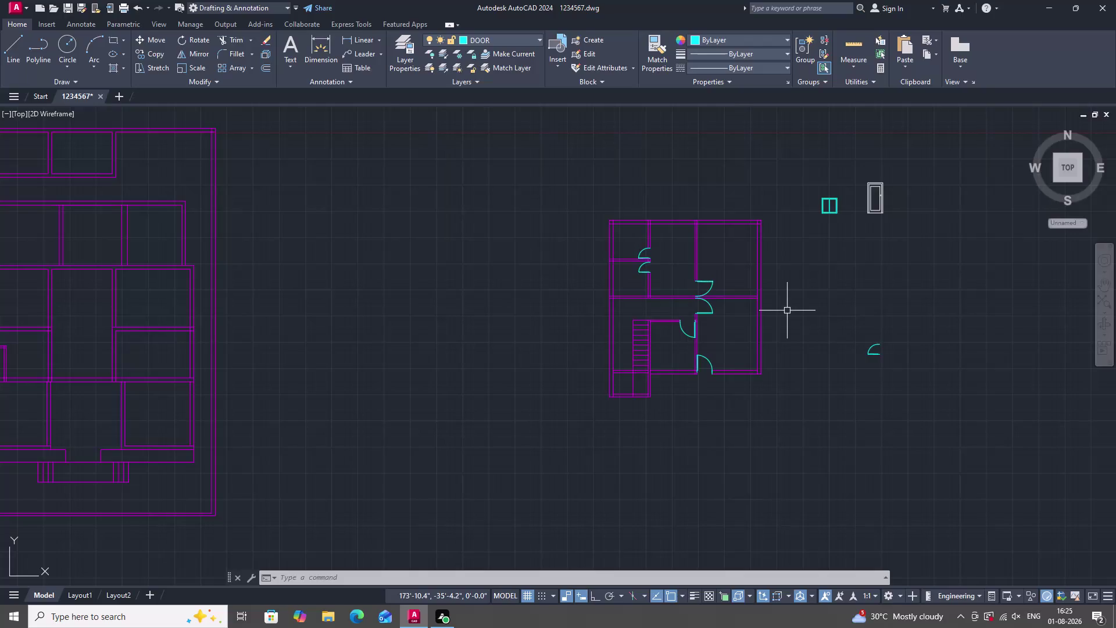
Zoom around the plan, then window-select the spare cyan door symbol to its right.
scroll(up, 3)
scroll(down, 3)
scroll(up, 3)
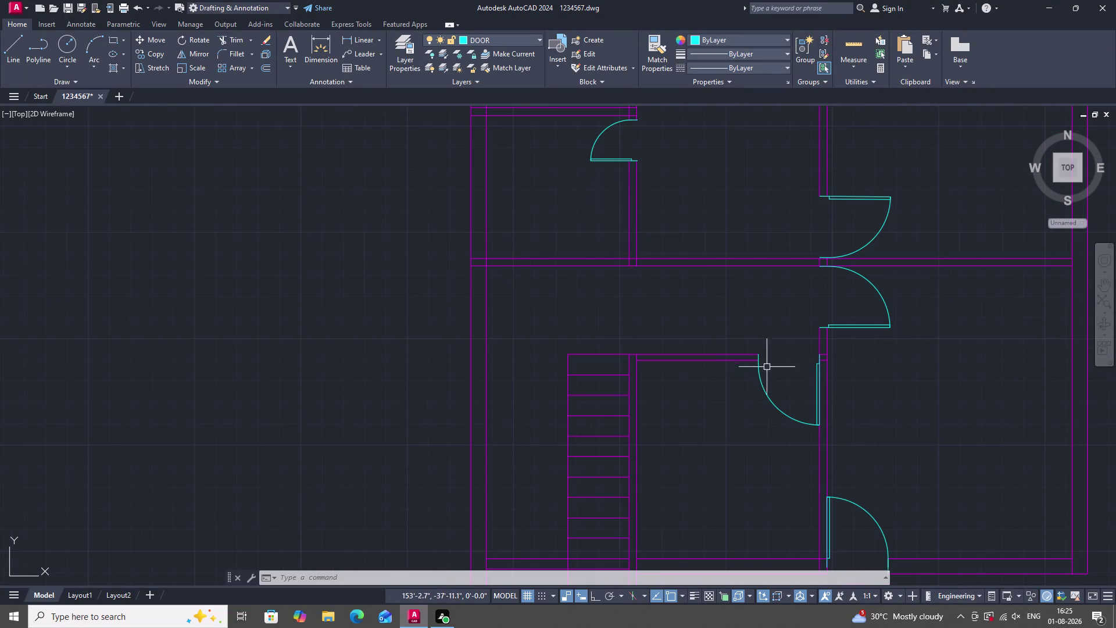
scroll(down, 3)
scroll(up, 3)
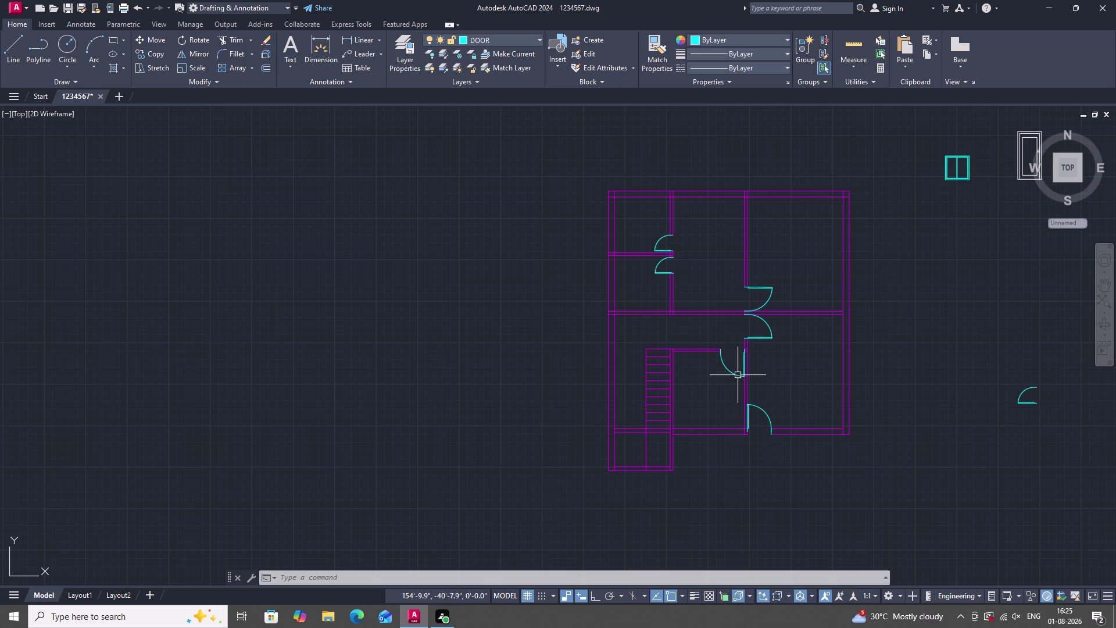
scroll(up, 3)
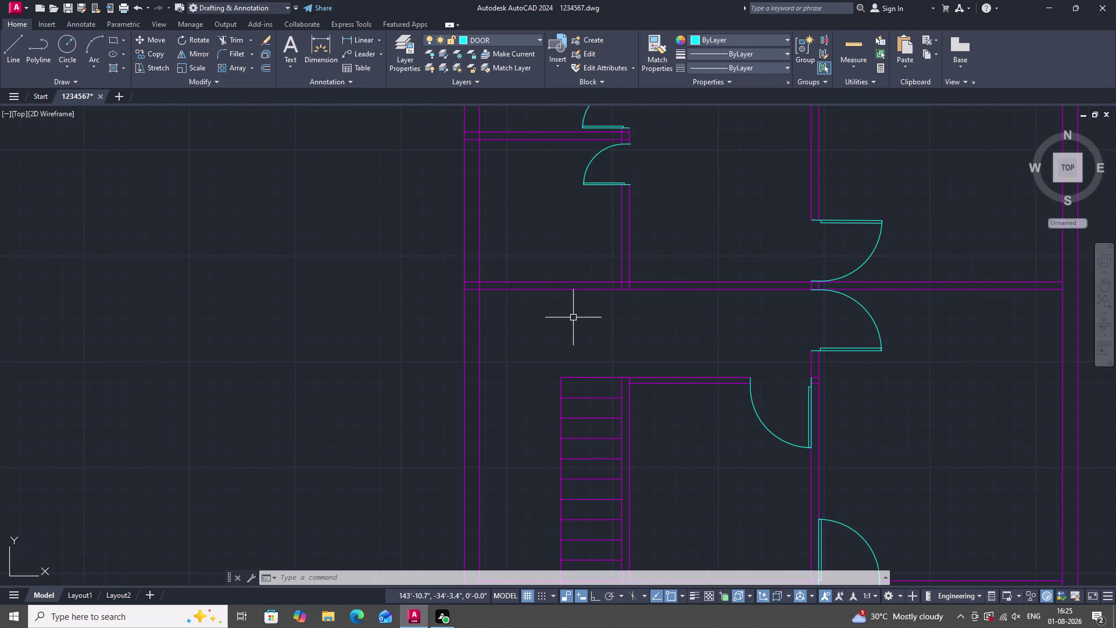
scroll(down, 3)
scroll(up, 3)
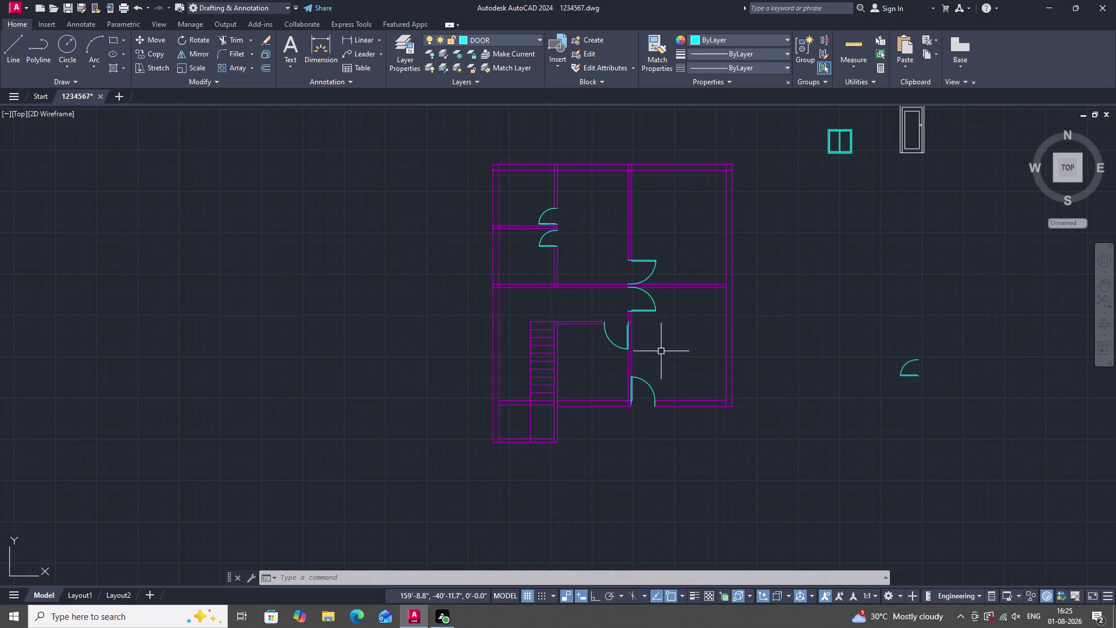
drag(855, 326, 968, 403)
click(1001, 431)
Start copying the spare door symbol from a base point, then cancel the copy.
scroll(up, 3)
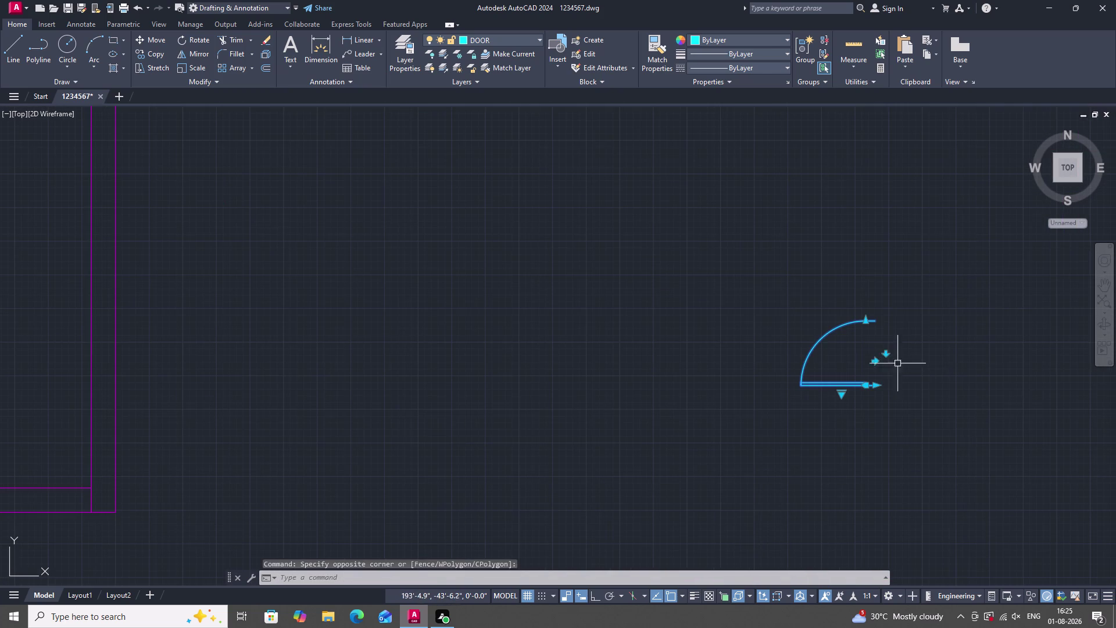
text(co)
key(space)
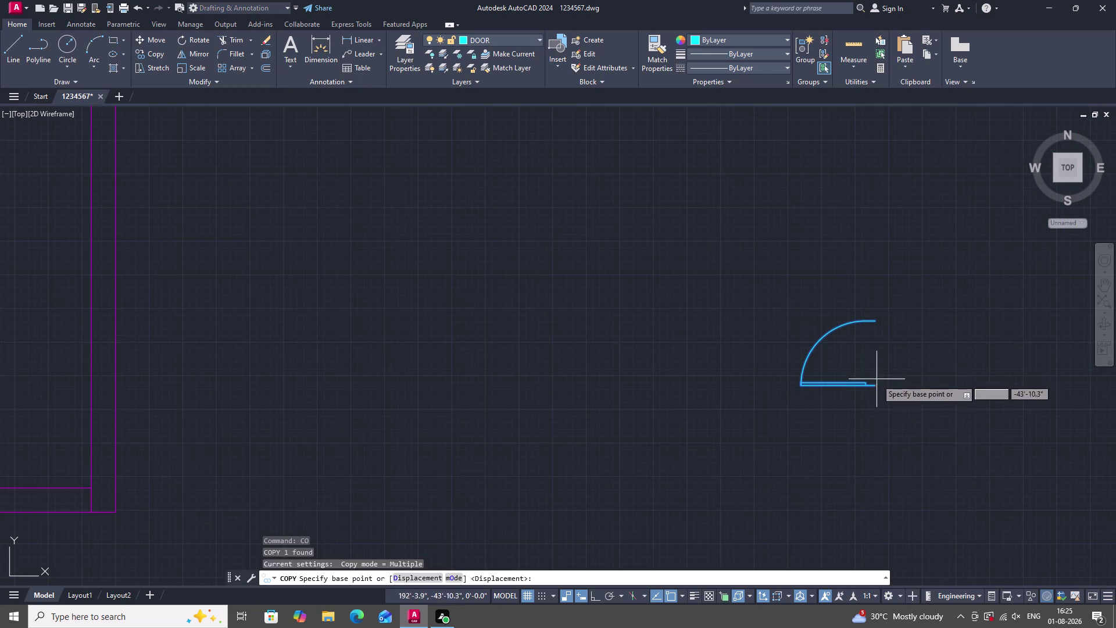
click(874, 386)
scroll(down, 3)
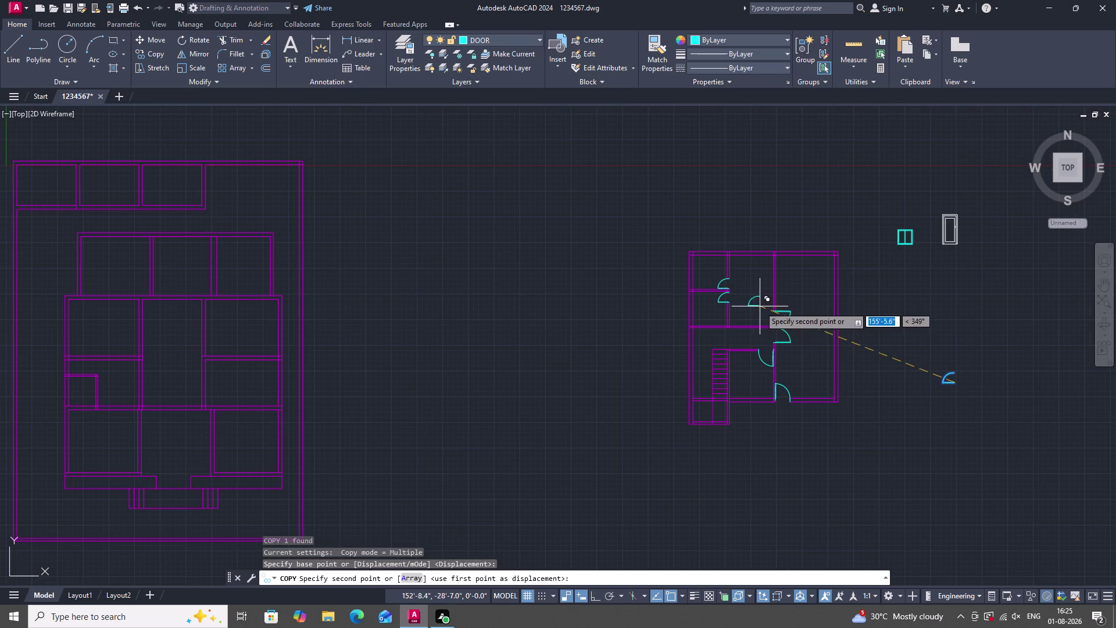
scroll(up, 3)
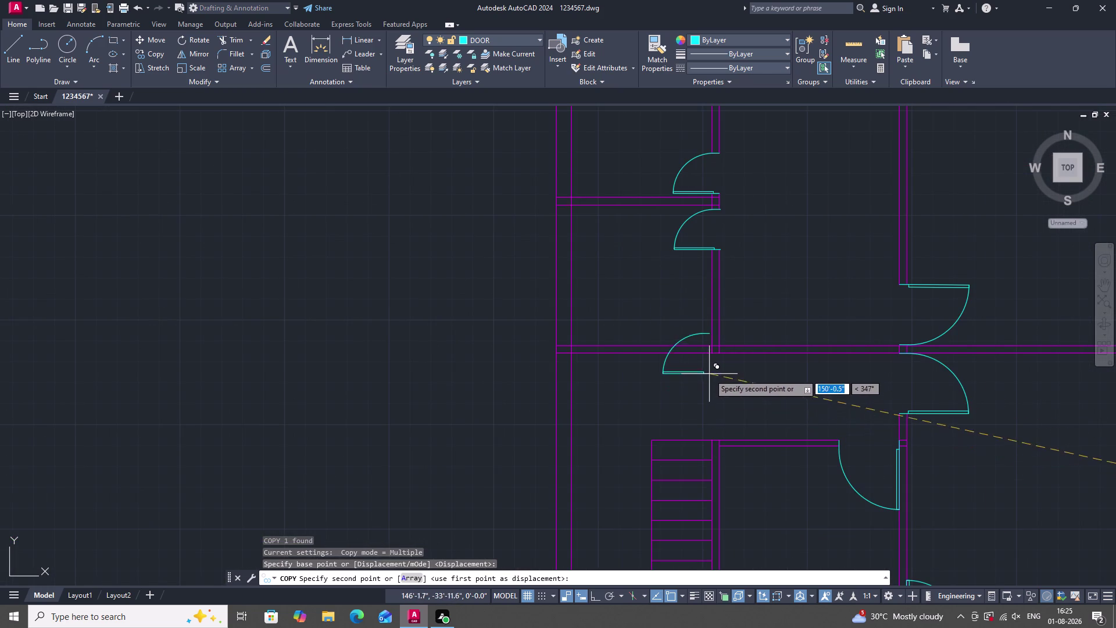
key(Escape)
Copy the lower right-wall door swing from its hinge to beside the inner wall.
drag(995, 446, 989, 439)
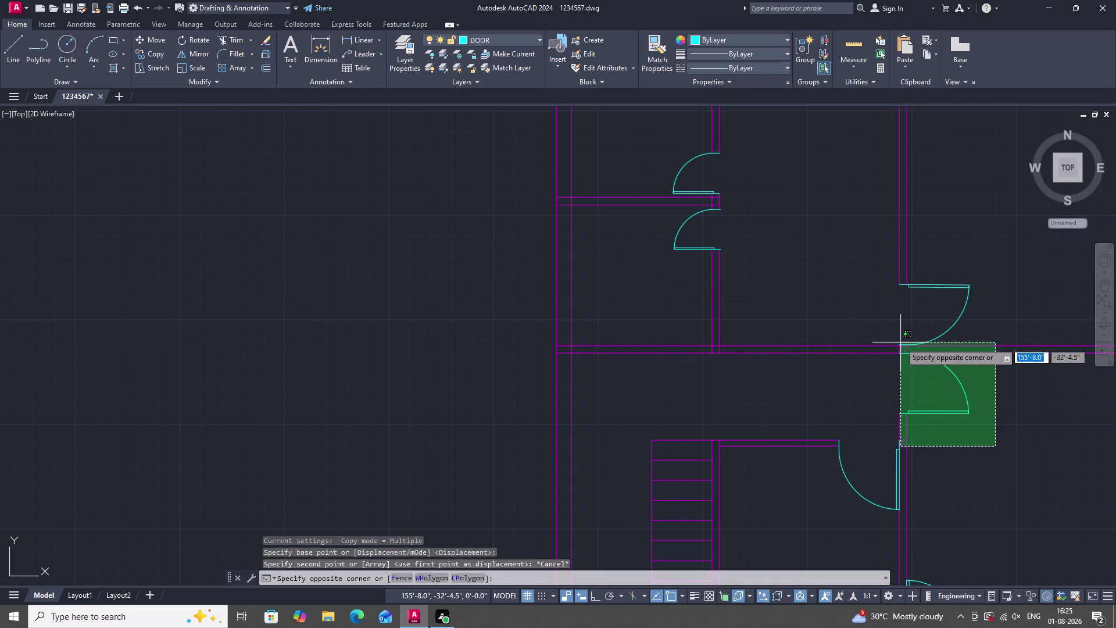
click(969, 404)
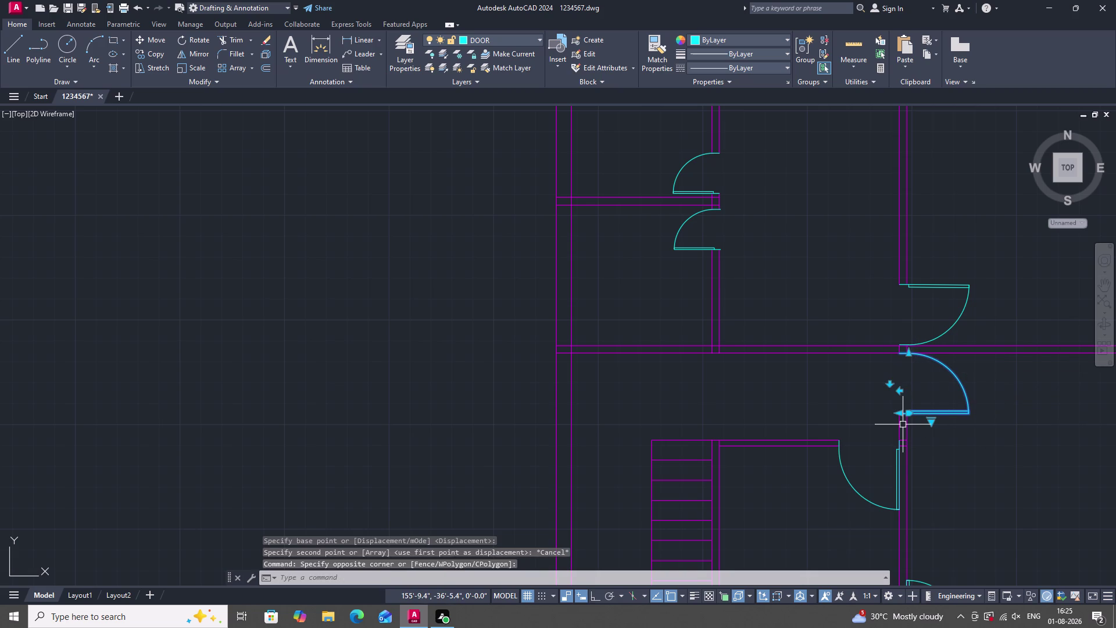
text(co)
key(space)
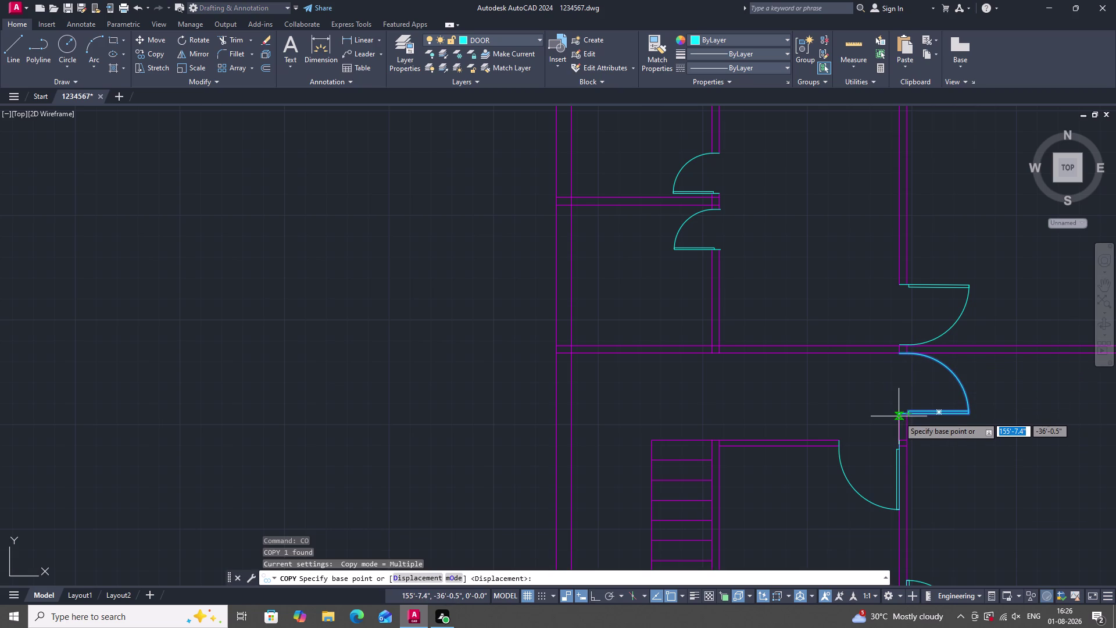
click(899, 415)
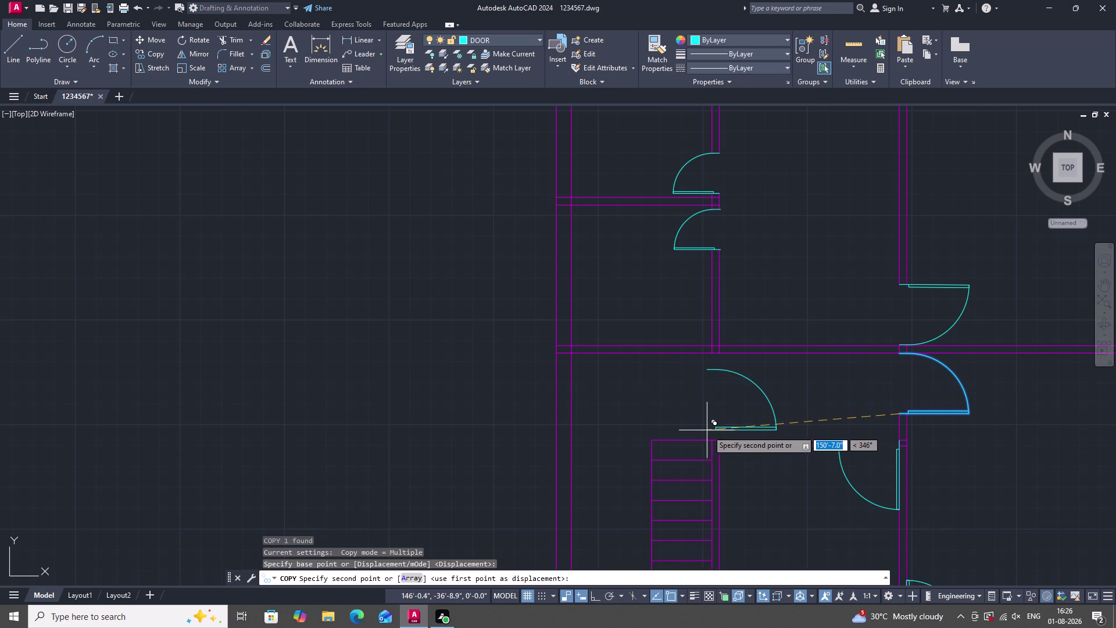
scroll(up, 3)
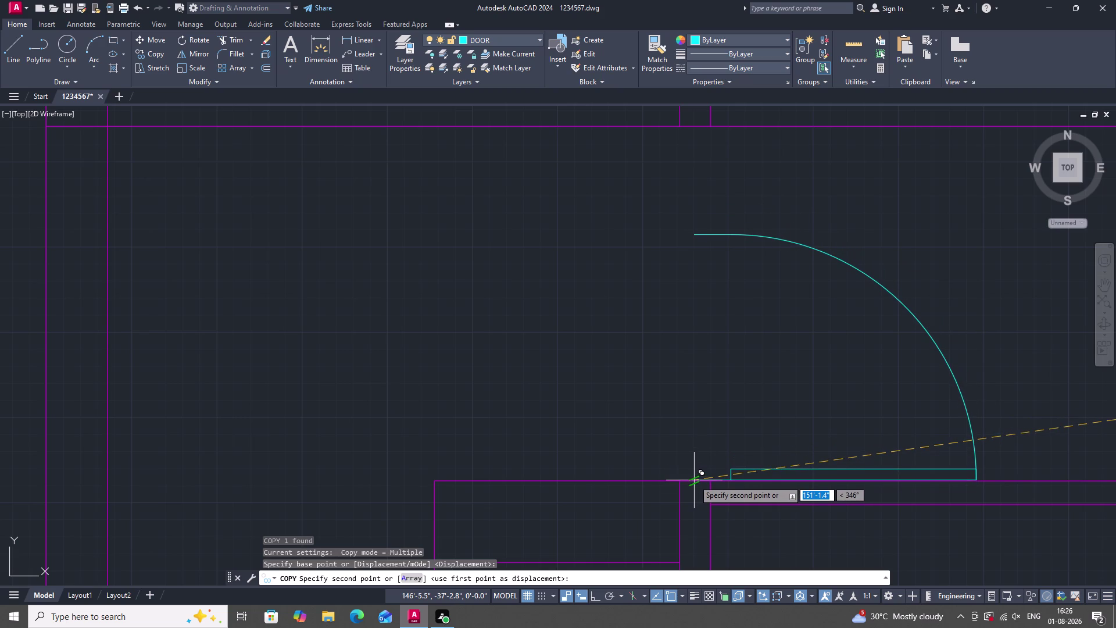
scroll(down, 3)
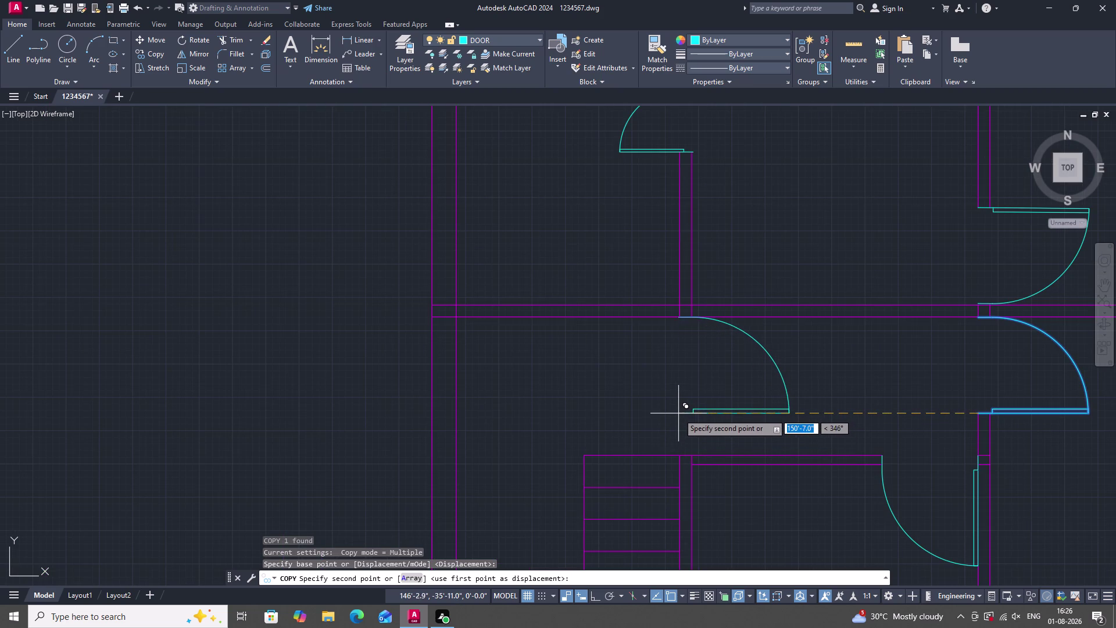
click(678, 413)
End the copy command and select the newly placed door copy.
scroll(down, 3)
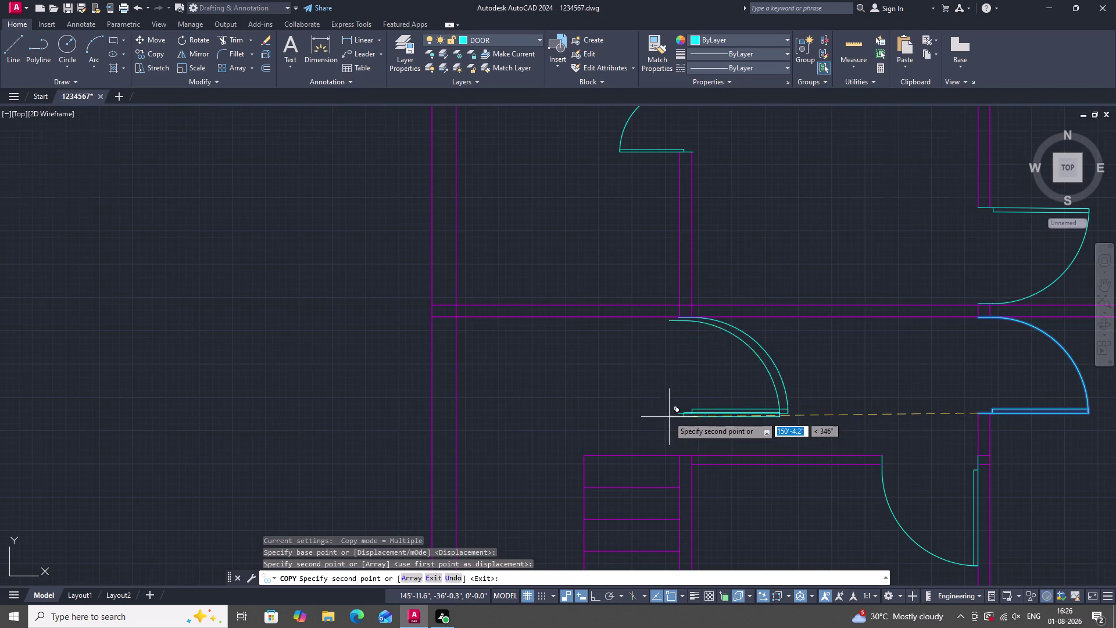
scroll(down, 3)
scroll(up, 3)
key(Escape)
click(709, 413)
click(649, 356)
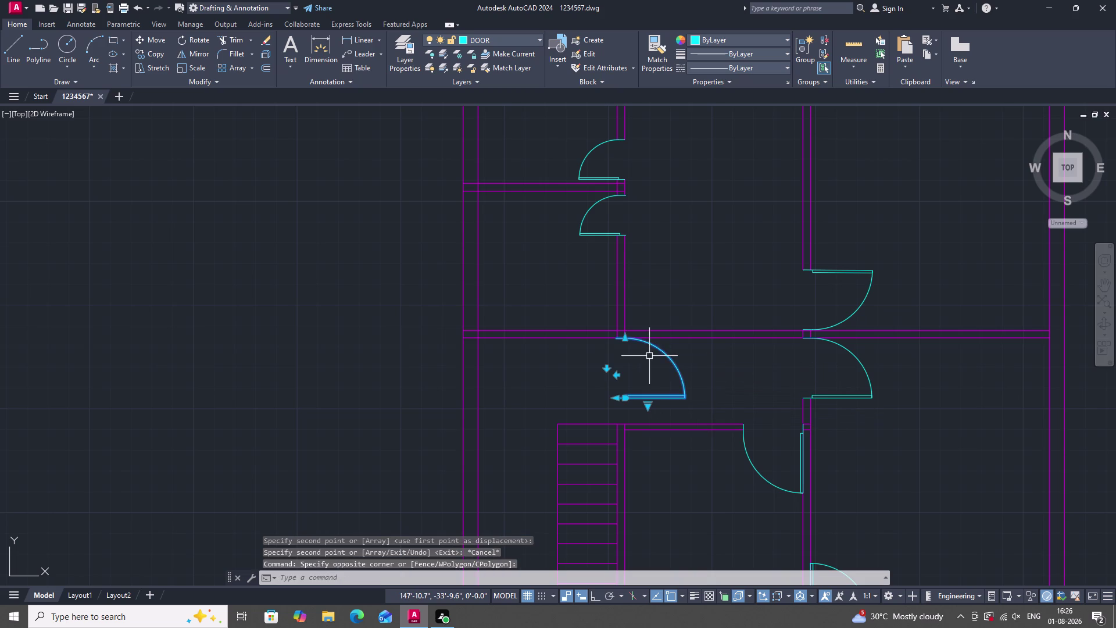
Start rotating the new door copy about a pivot point, then cancel it.
text(ro)
key(Return)
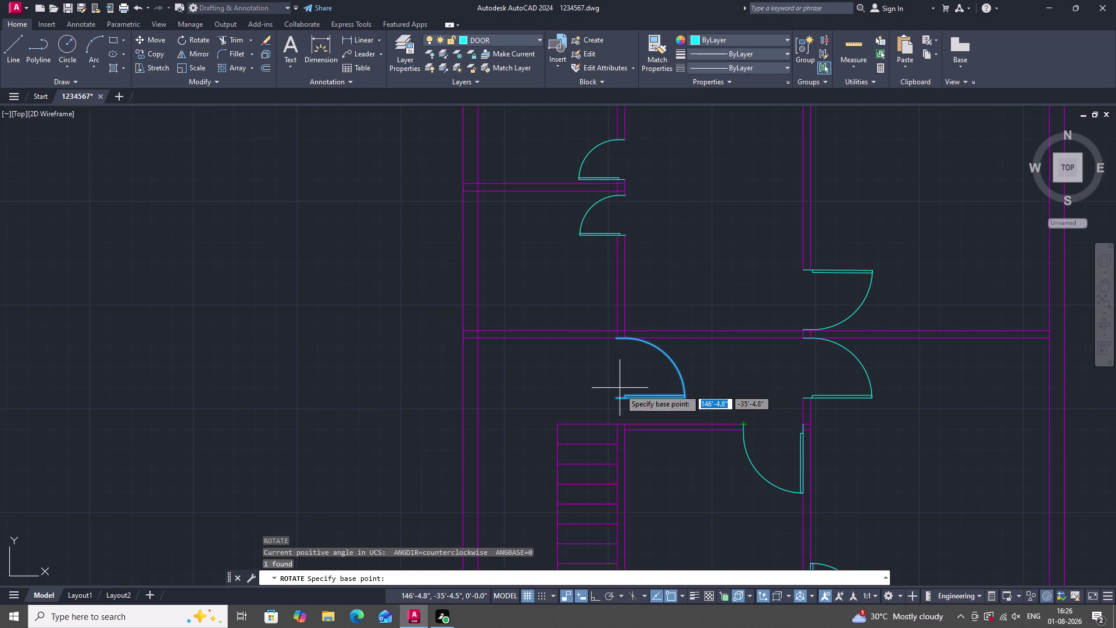
click(616, 340)
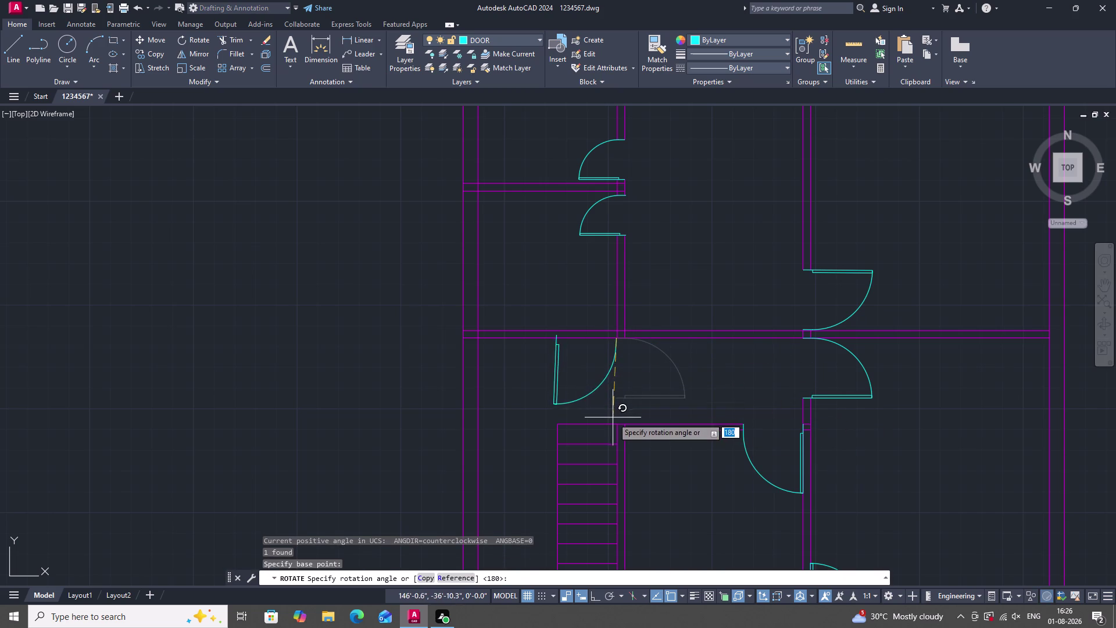
key(Escape)
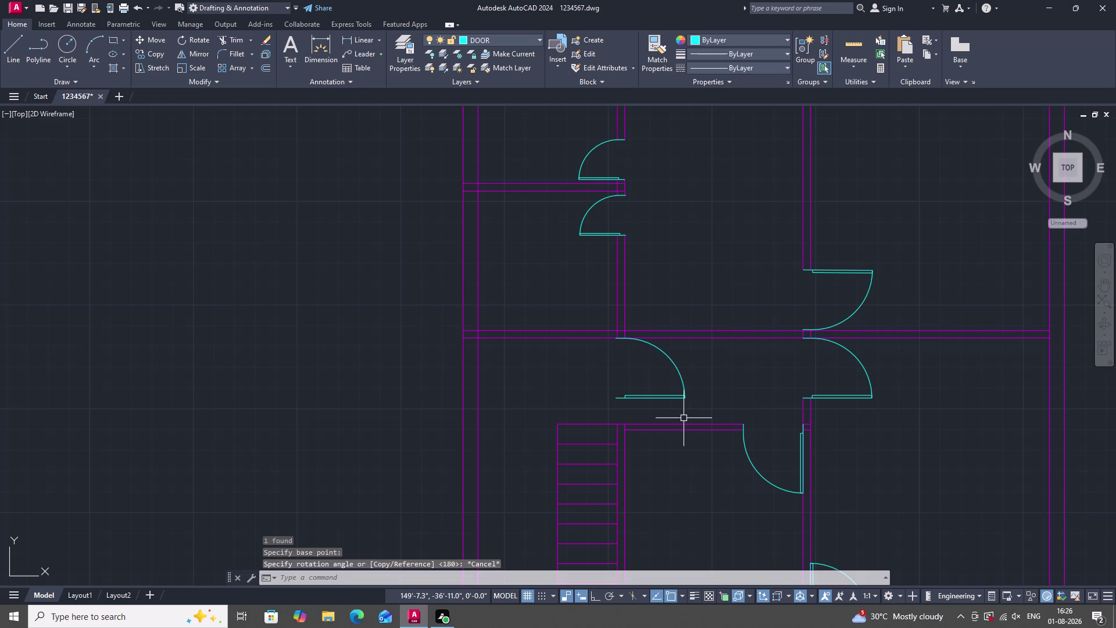
Mirror the corridor door swing about a vertical line through its hinge, erasing the original.
text(mi)
key(space)
click(684, 418)
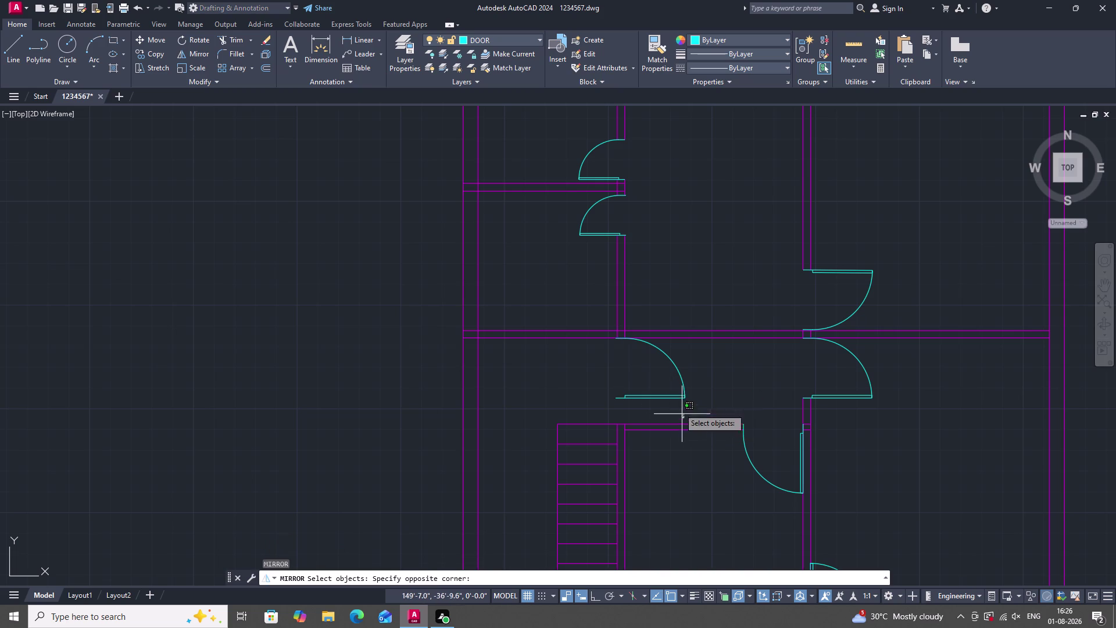
click(652, 362)
key(Return)
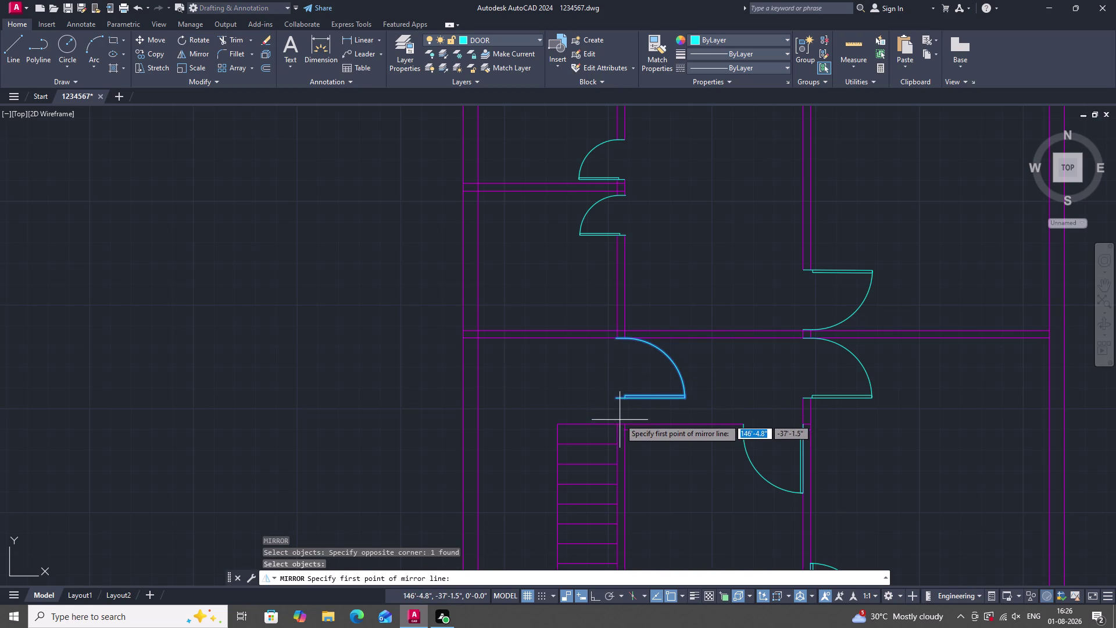
scroll(up, 3)
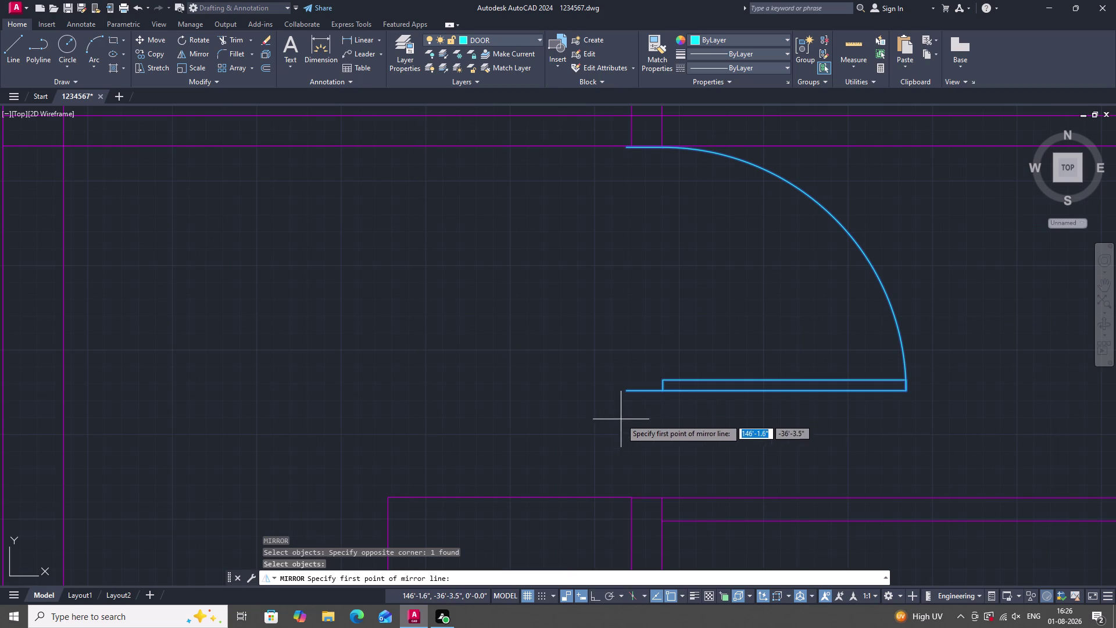
click(626, 389)
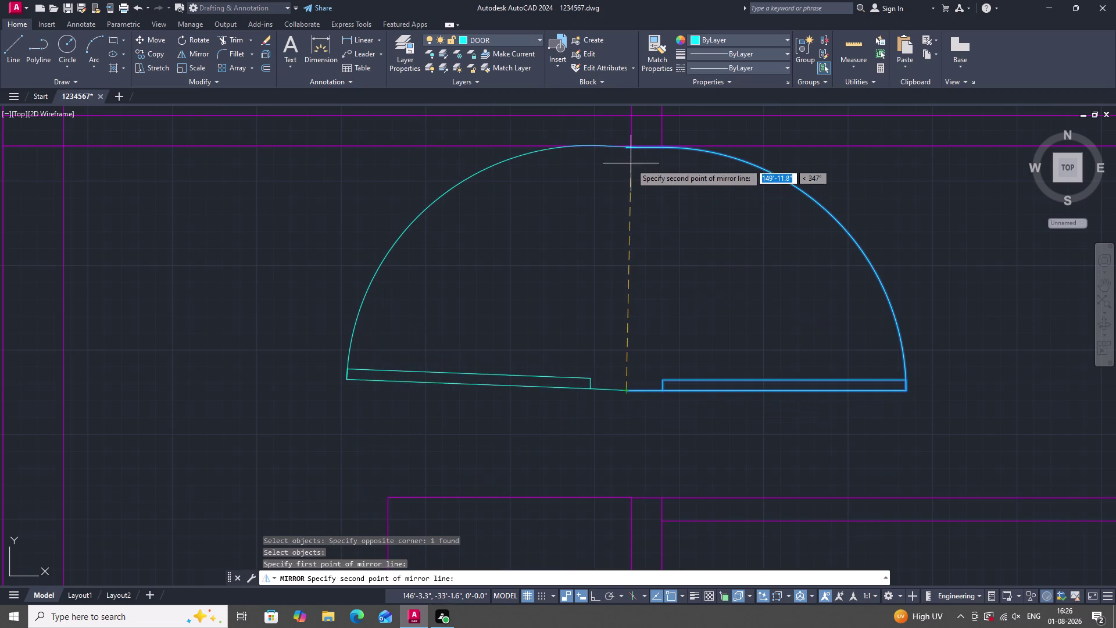
key(F8)
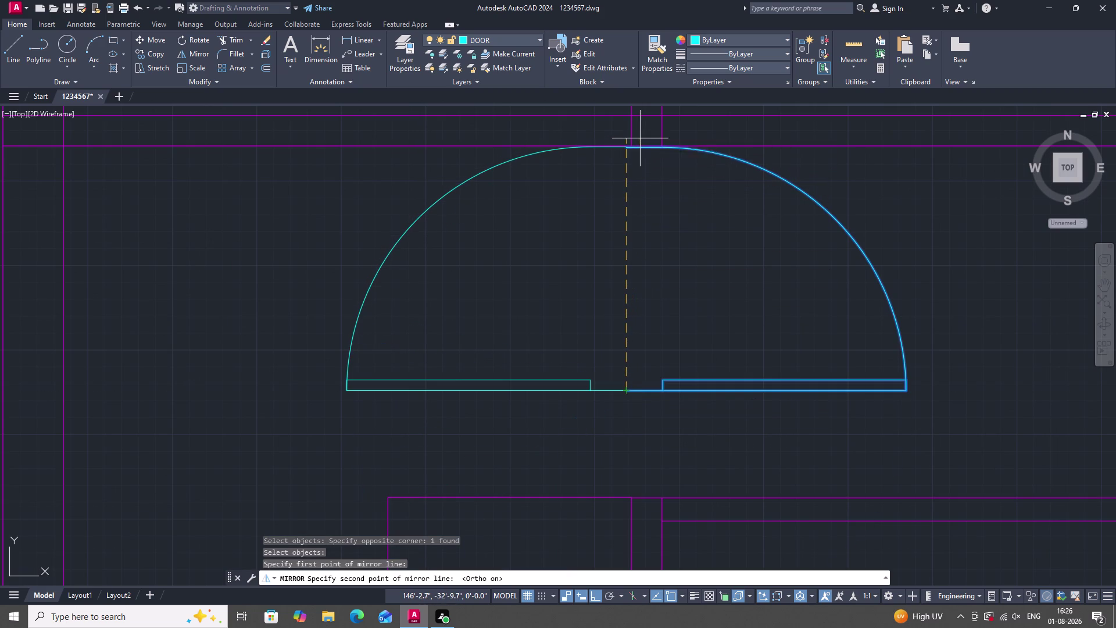
scroll(up, 3)
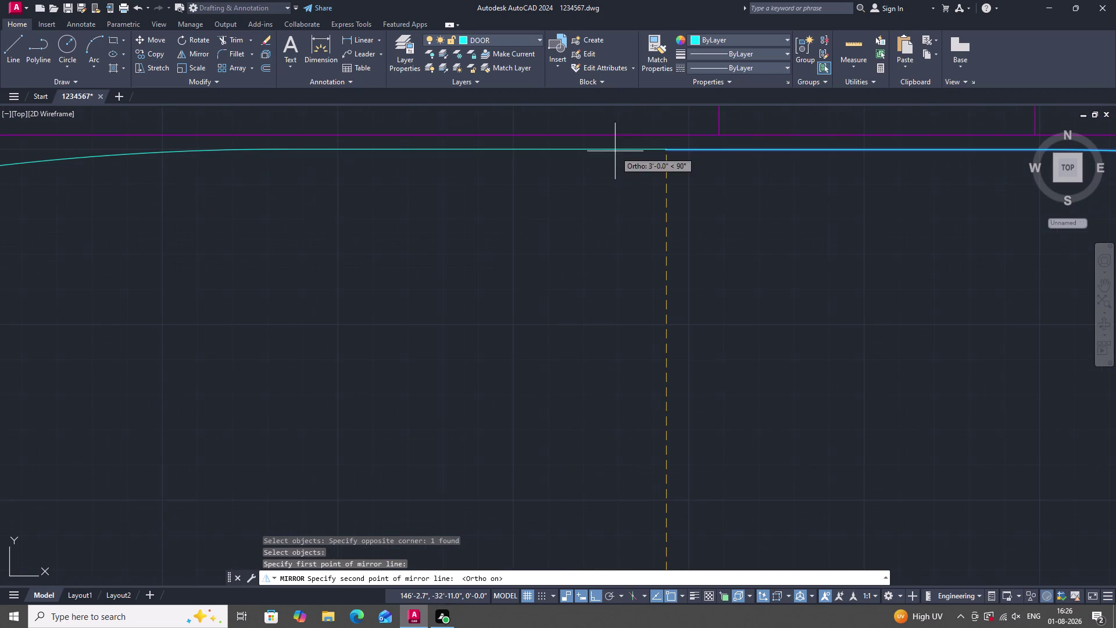
click(667, 134)
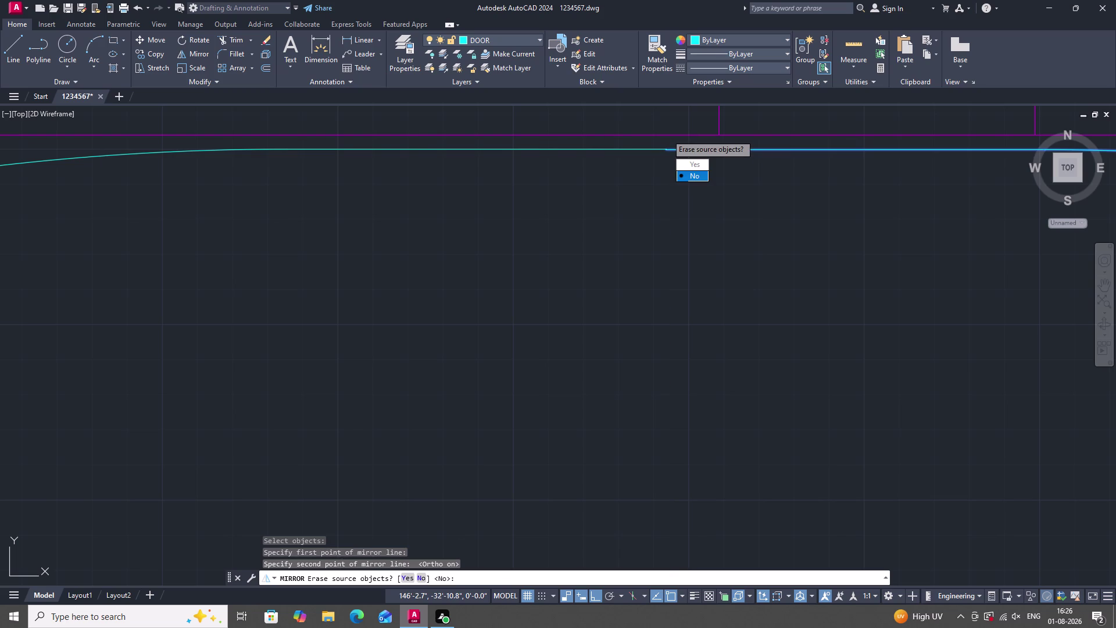
drag(693, 165, 667, 134)
scroll(down, 3)
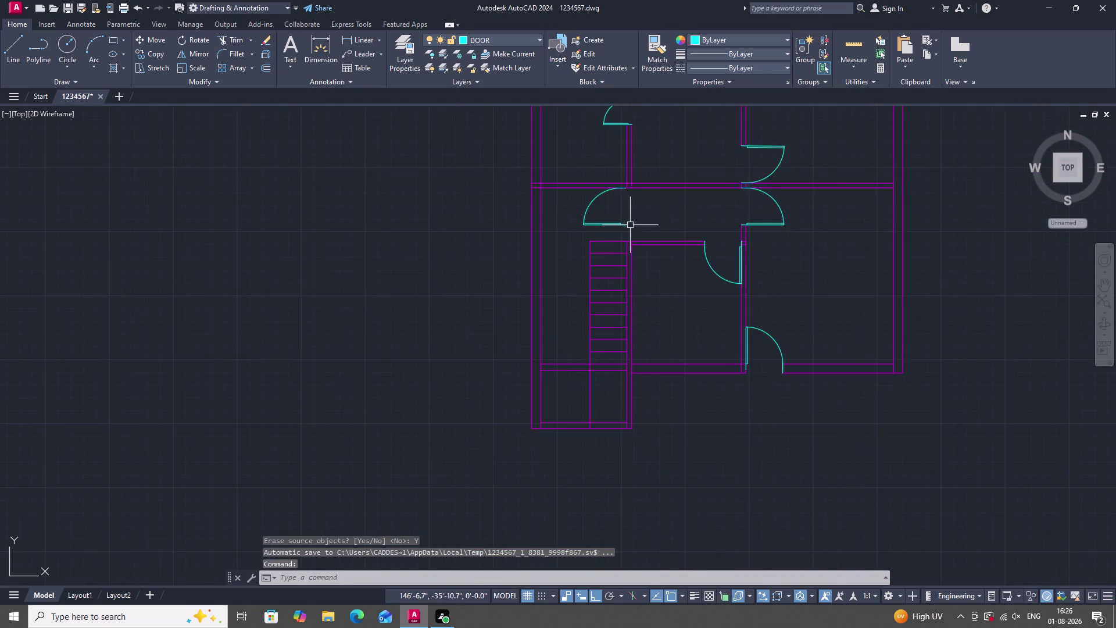
scroll(up, 3)
scroll(down, 3)
scroll(down, 3)
scroll(up, 3)
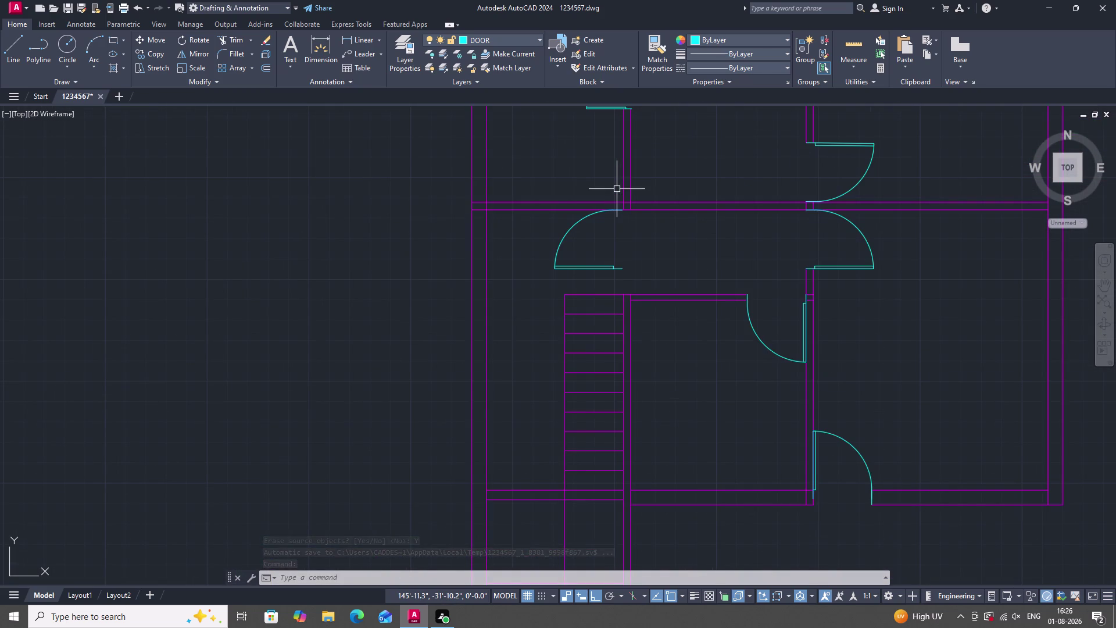
scroll(down, 3)
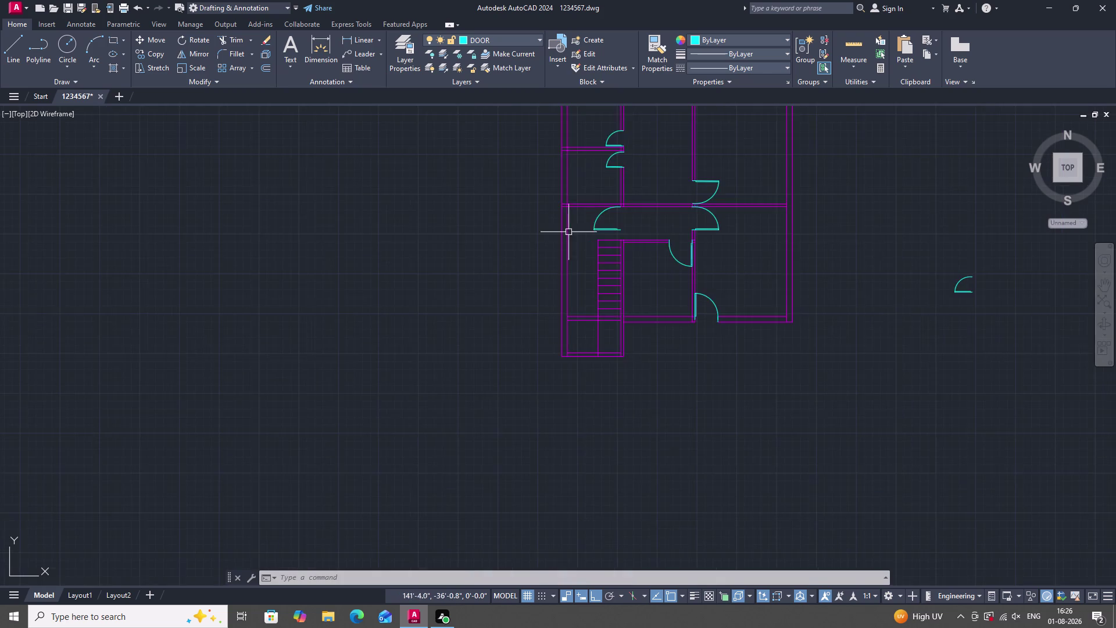
scroll(up, 3)
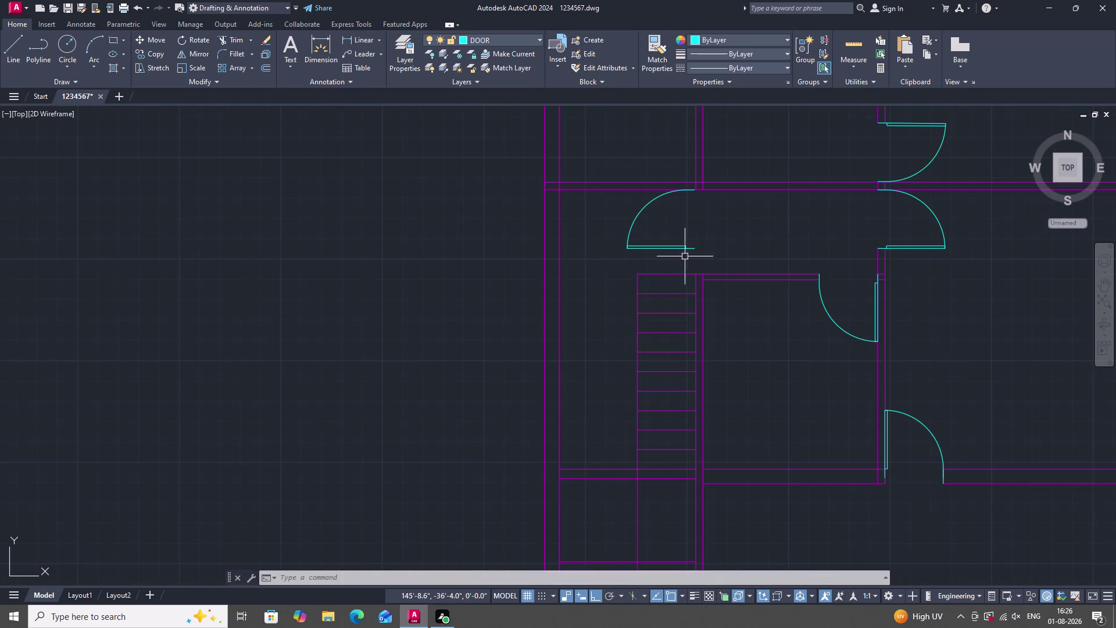
scroll(down, 3)
scroll(up, 3)
scroll(down, 3)
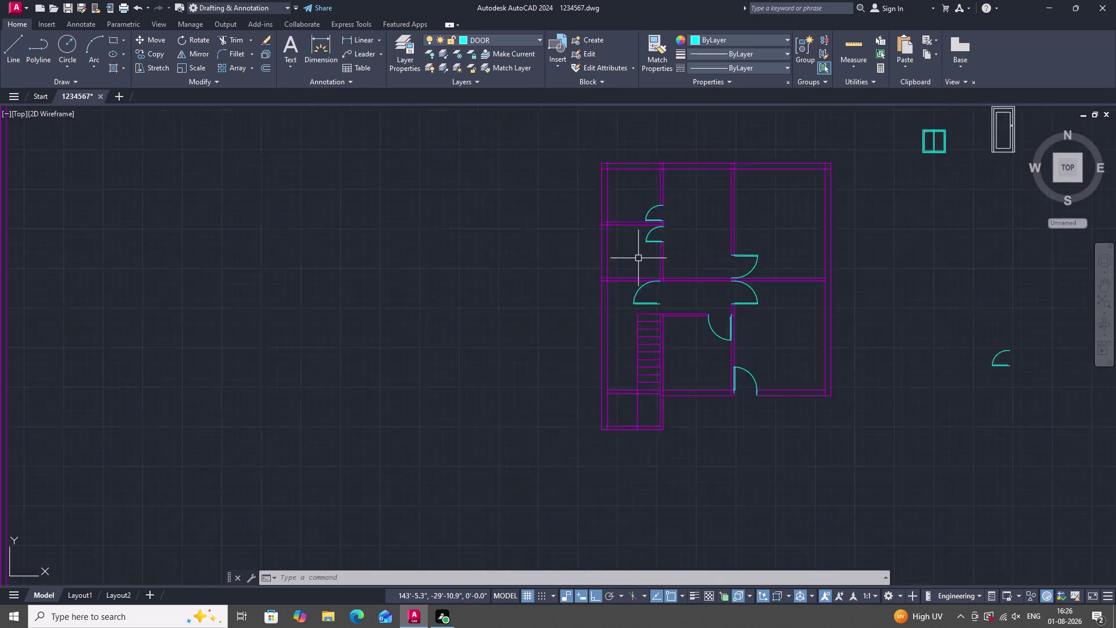
scroll(down, 3)
scroll(up, 3)
scroll(down, 3)
scroll(up, 3)
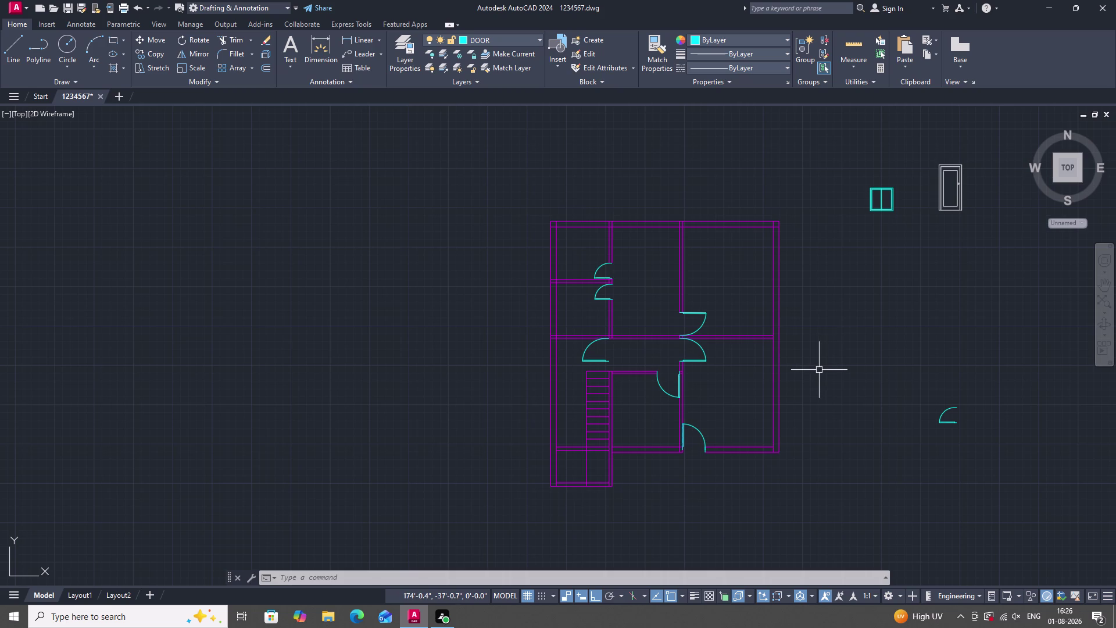
scroll(up, 3)
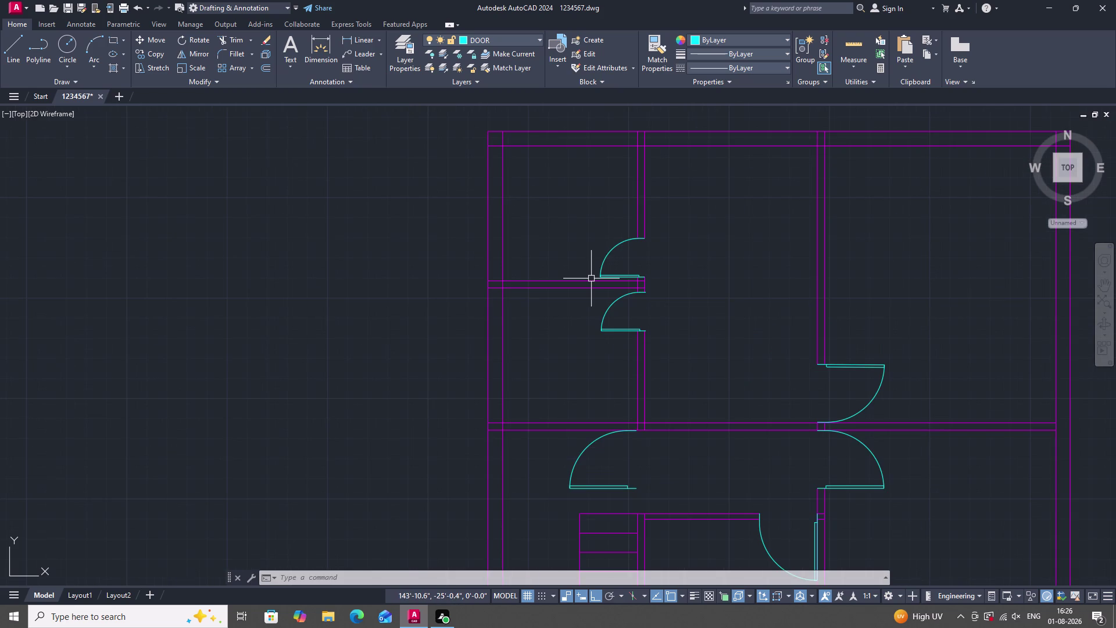